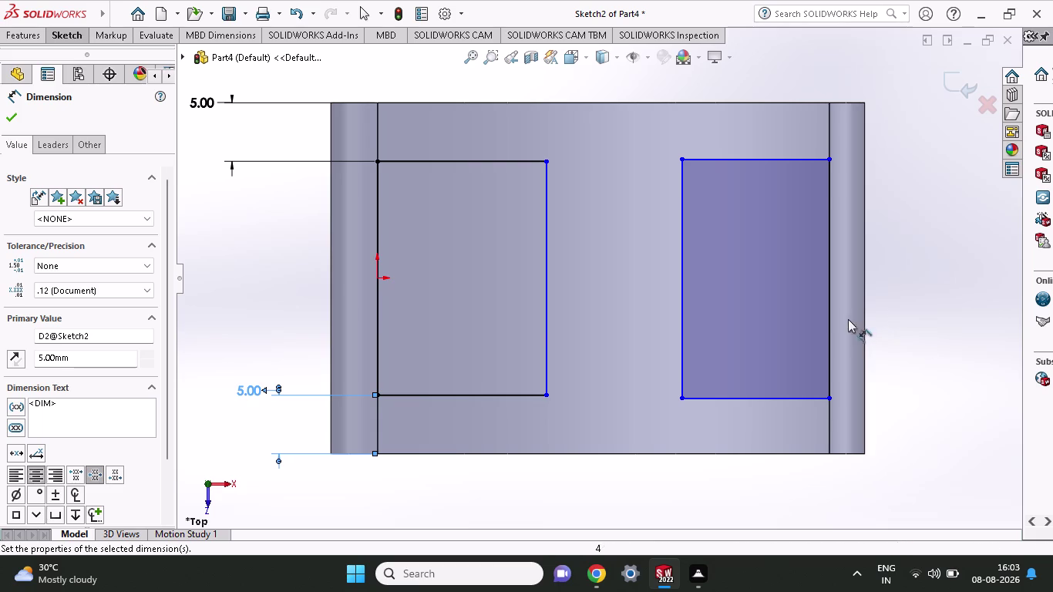
Give the right rectangle's right edge a 16 mm height dimension.
click(829, 397)
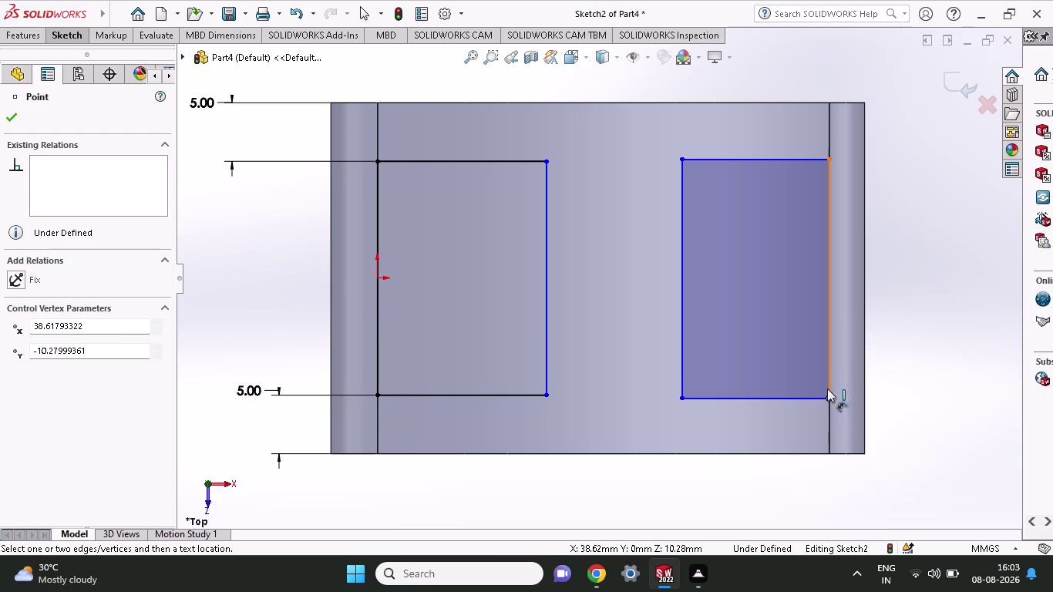
click(828, 157)
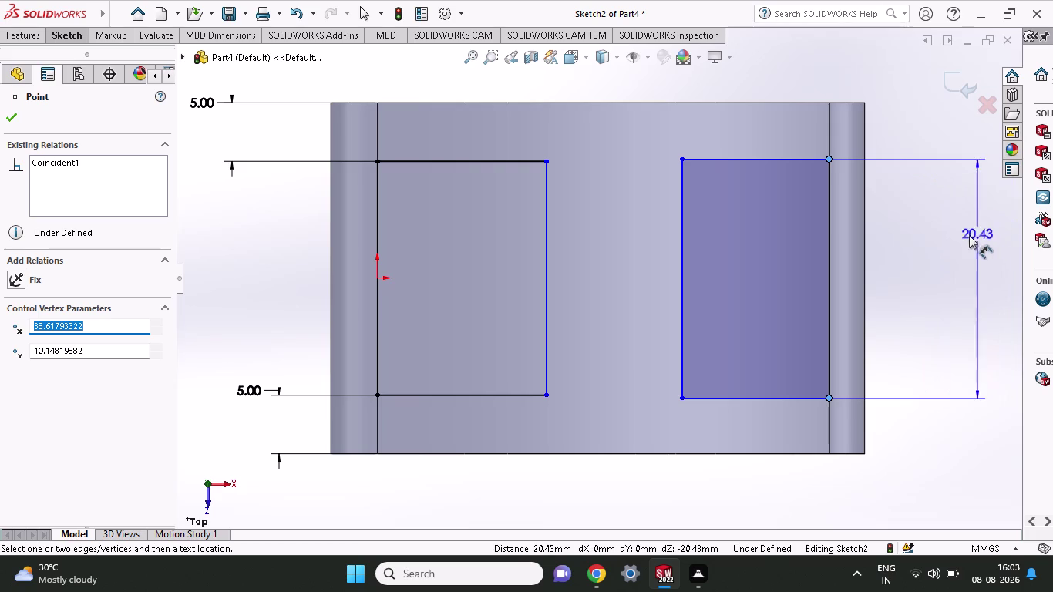
click(903, 264)
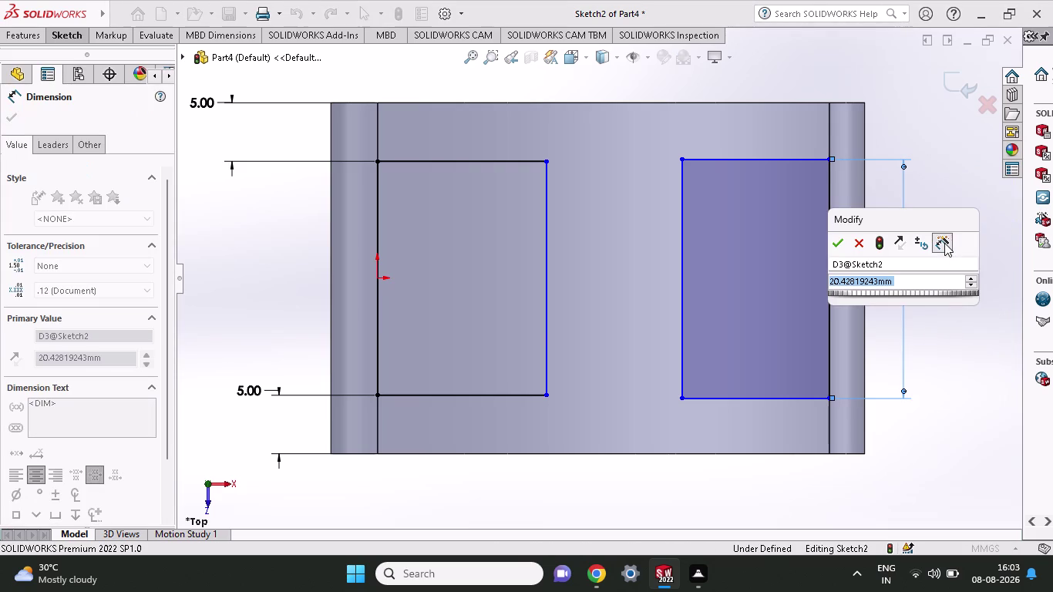
text(16)
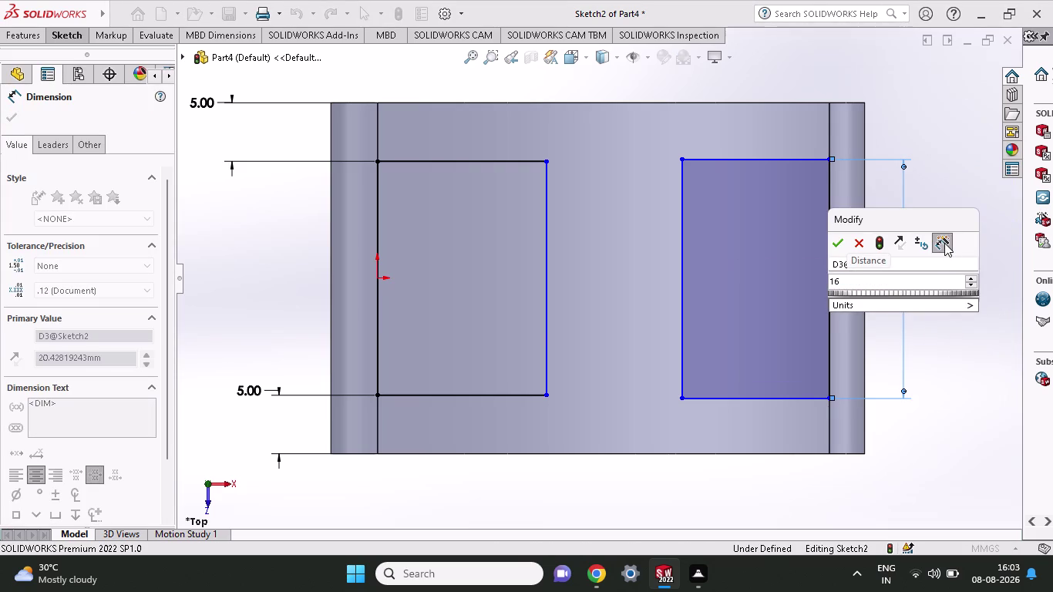
click(834, 245)
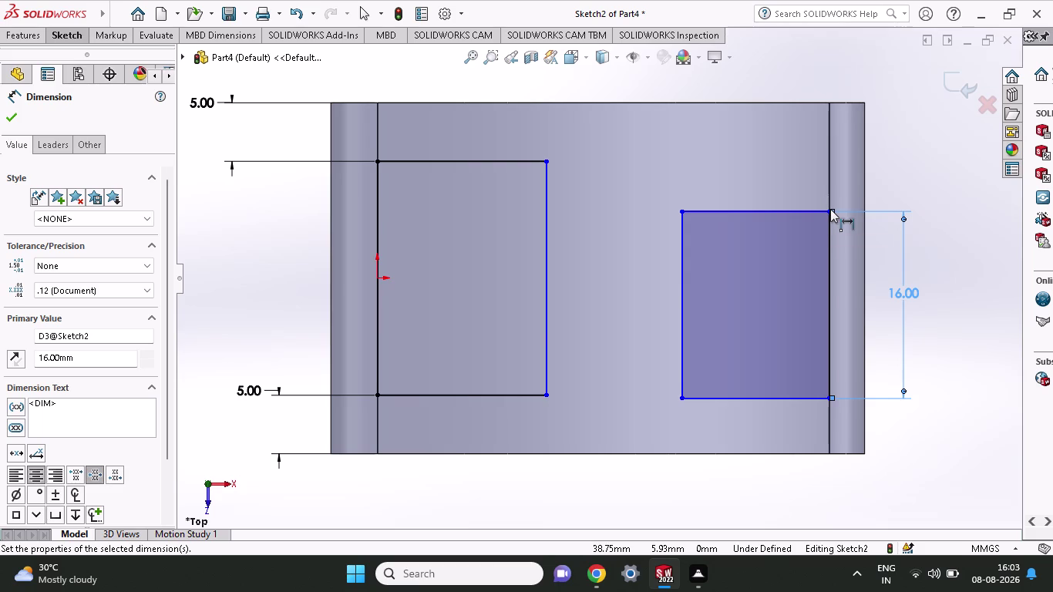
Dimension the rectangle's top corner 4.5 mm from the part's top edge, then undo the value.
click(828, 211)
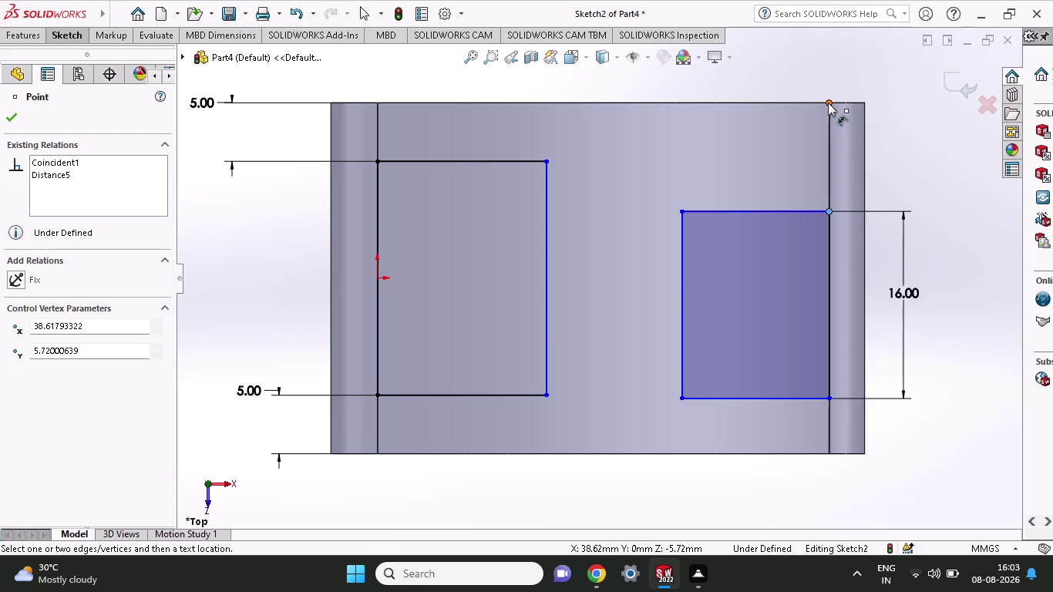
click(828, 103)
click(944, 109)
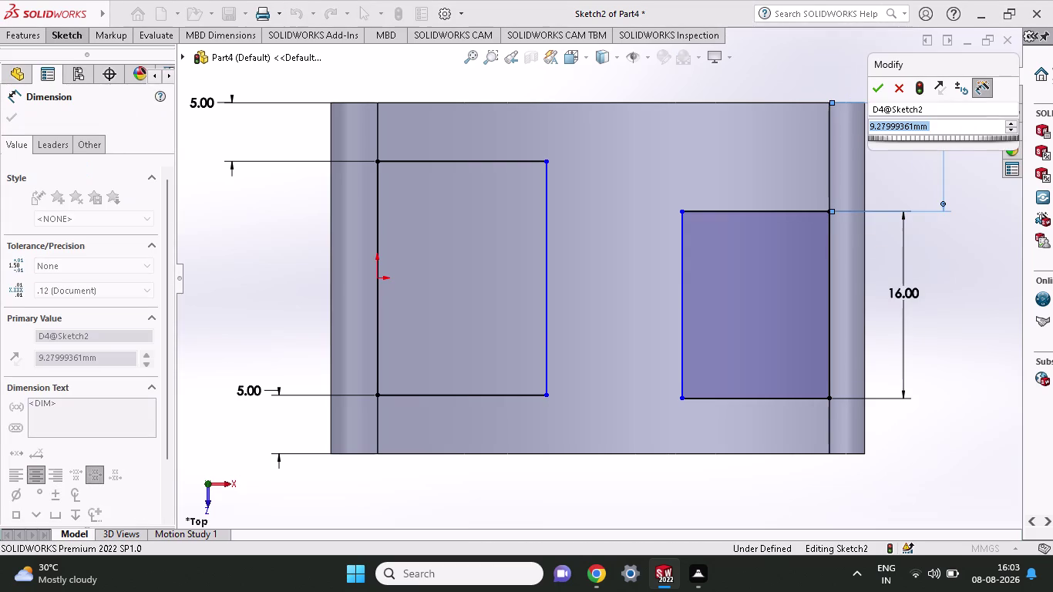
key(5)
key(BackSpace)
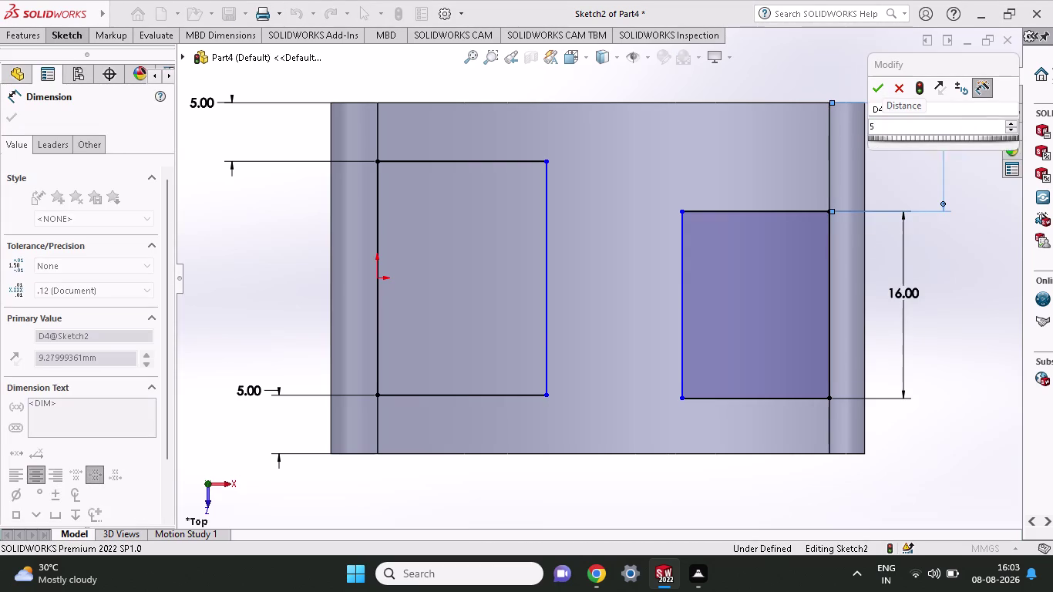
text(4.5)
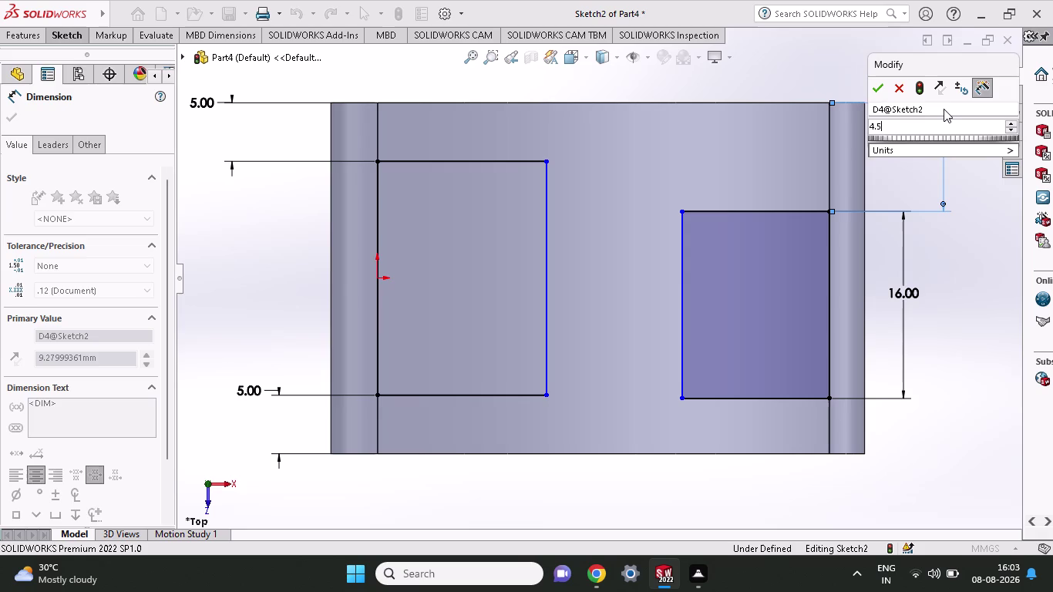
key(Return)
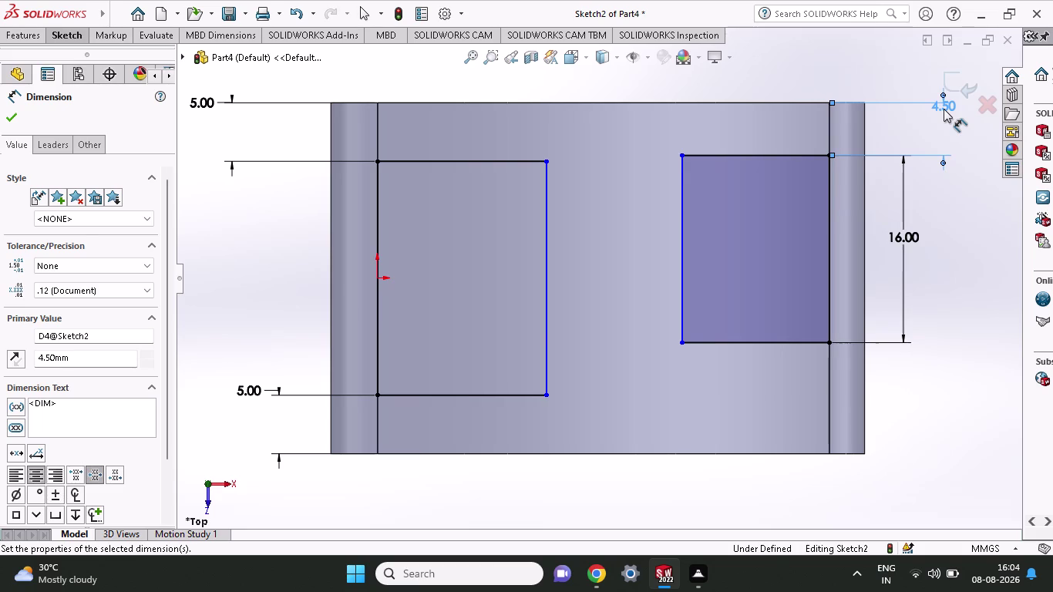
key(ctrl+z)
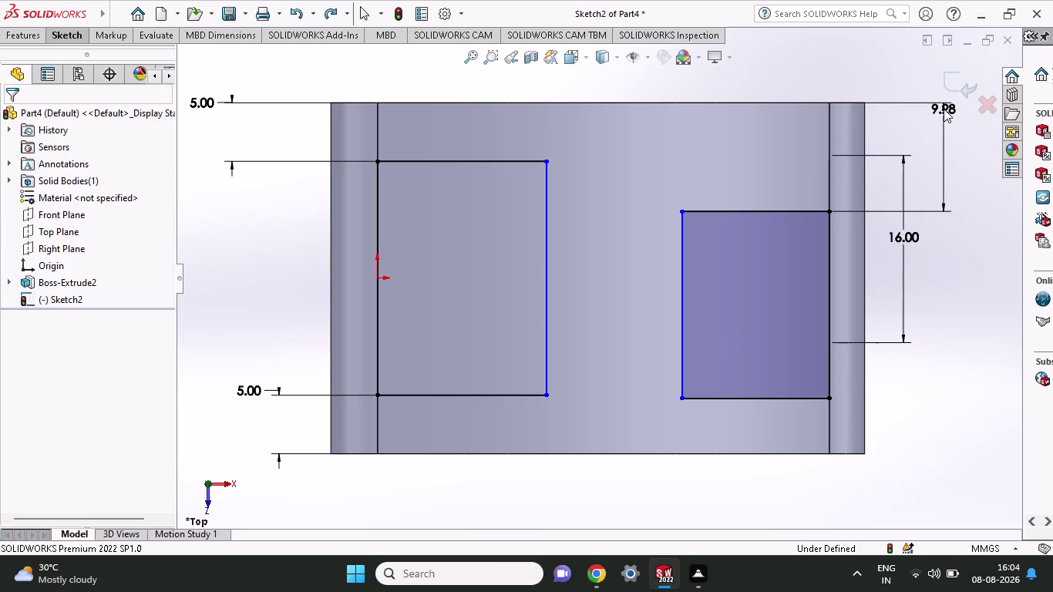